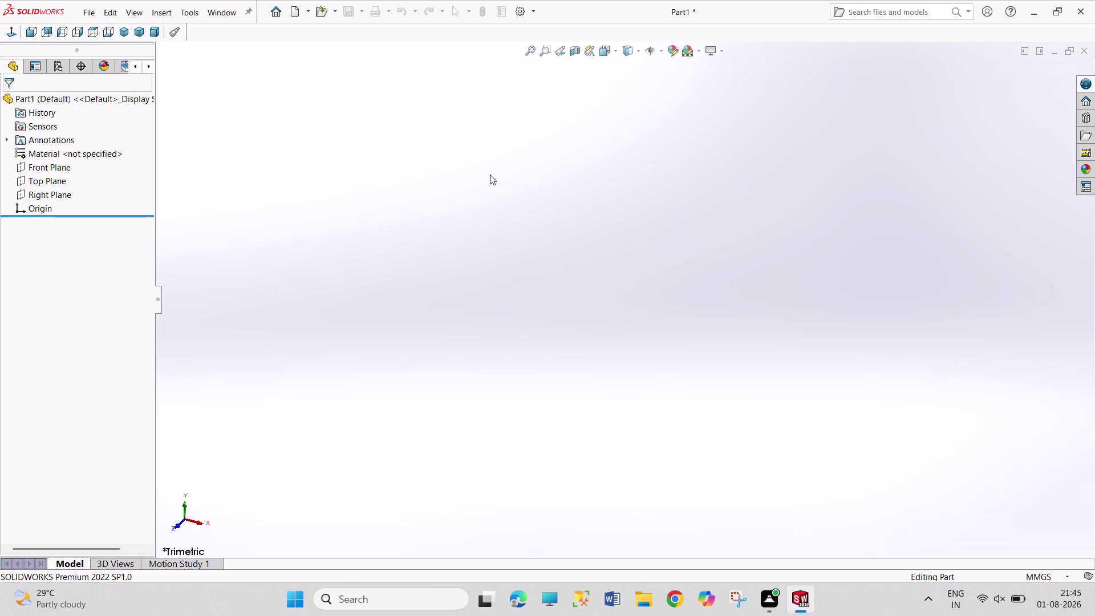
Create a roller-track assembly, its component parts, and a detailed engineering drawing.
Re-enable the CommandManager so the Features, Sketch and Evaluate tabs show above Part1's graphics area.
drag(455, 155, 471, 273)
drag(379, 125, 501, 232)
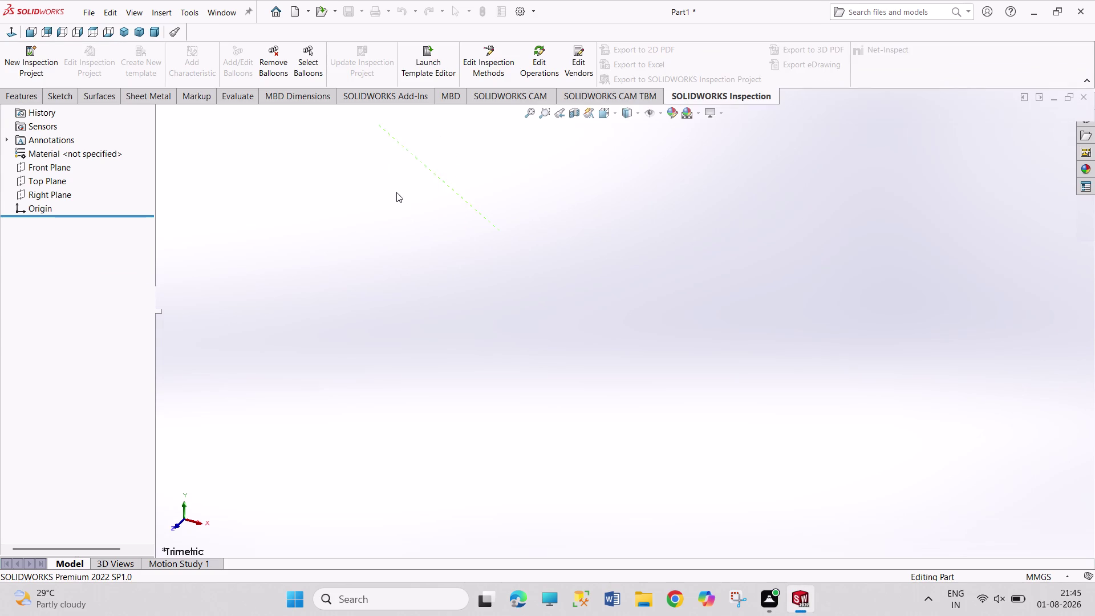
drag(396, 192, 506, 312)
right_click(488, 203)
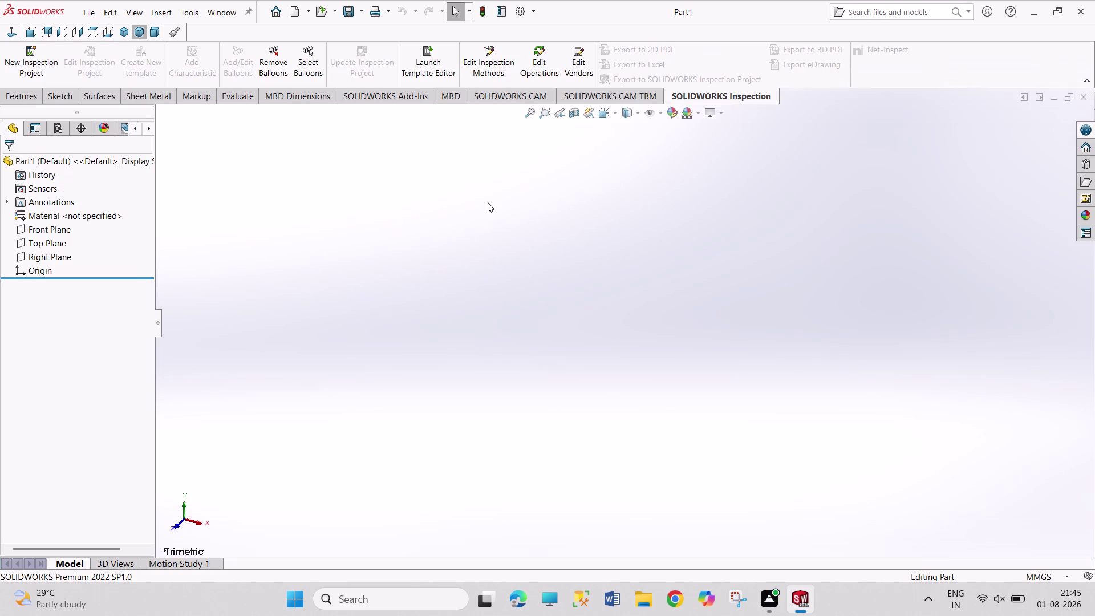
click(498, 194)
drag(406, 191, 556, 340)
drag(413, 180, 710, 368)
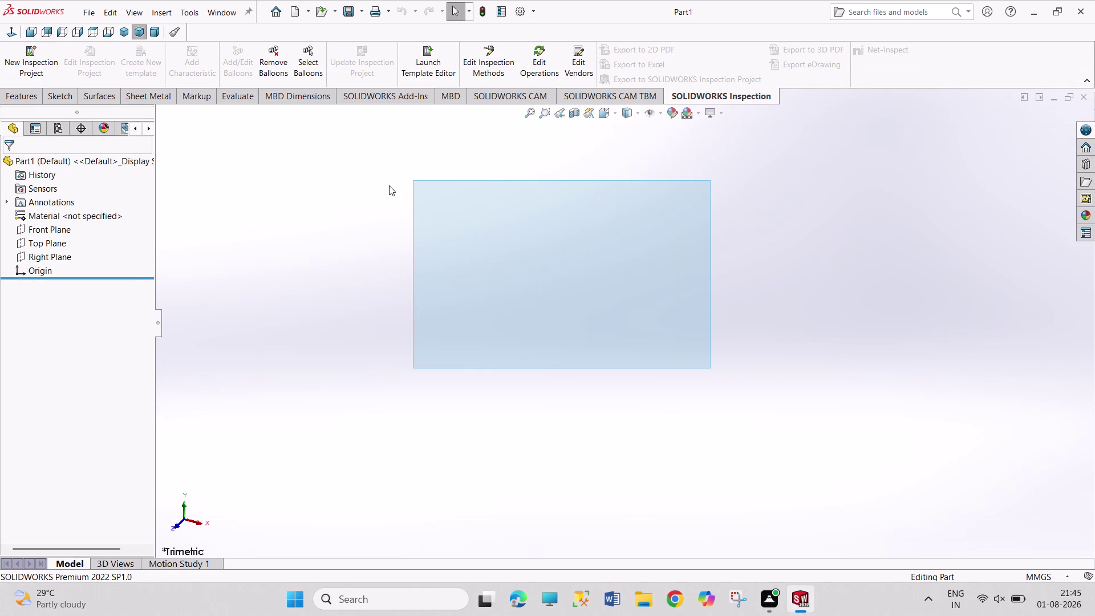
drag(388, 185, 689, 438)
drag(384, 167, 596, 402)
drag(443, 163, 696, 410)
drag(425, 186, 677, 416)
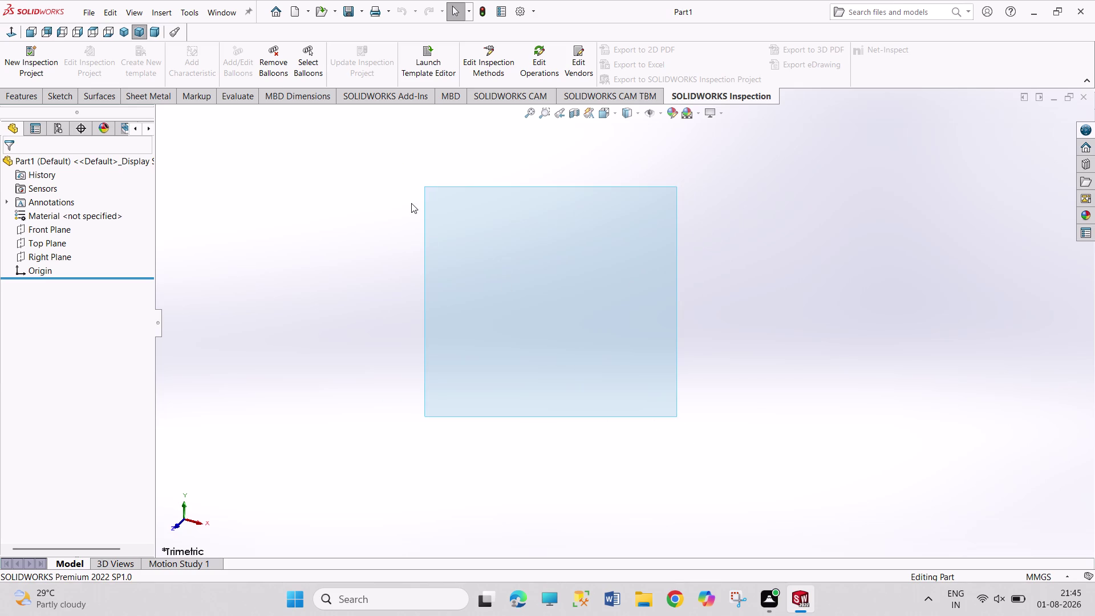
drag(411, 203, 654, 410)
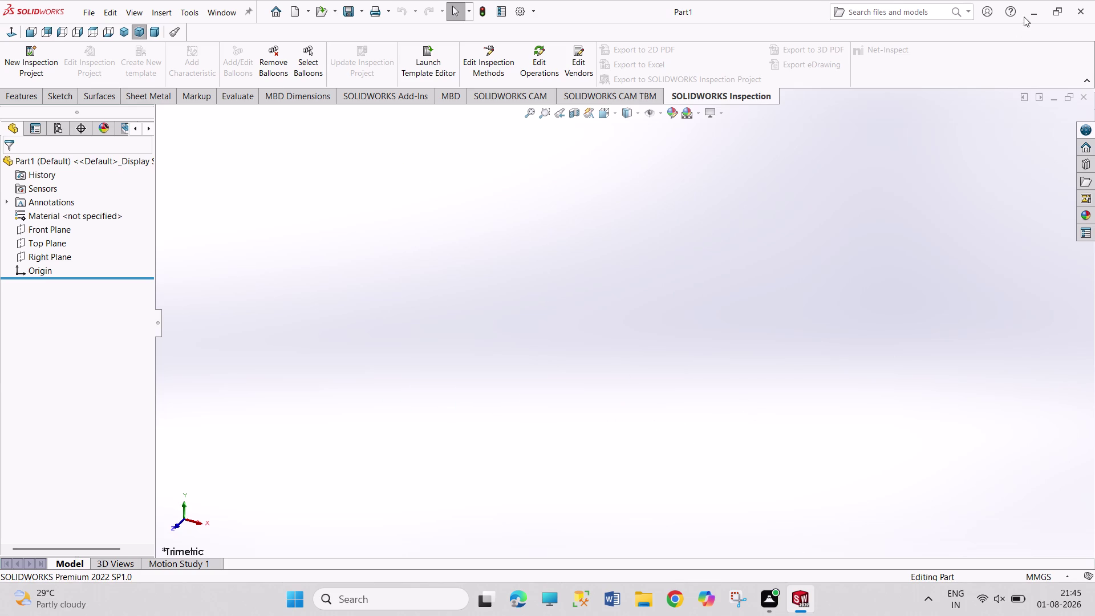